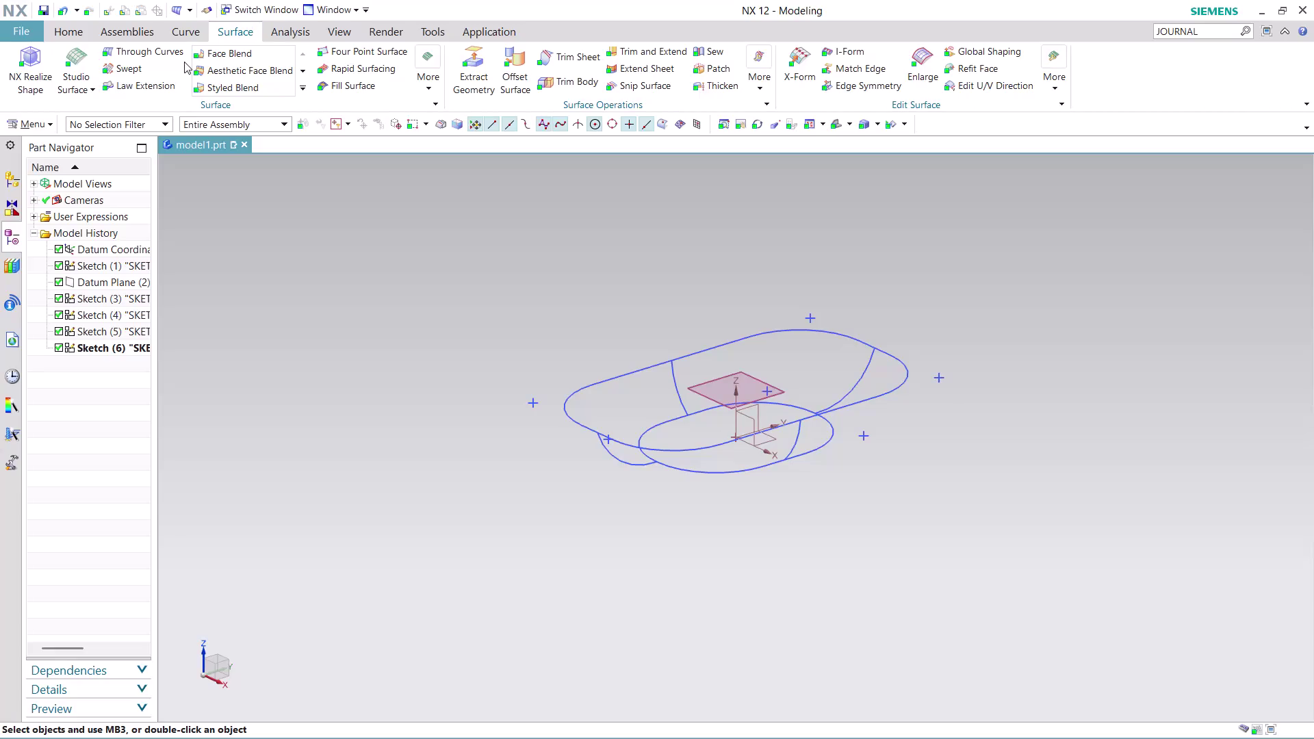
Start the Through Curve Mesh command from the Studio Surface dropdown.
click(76, 94)
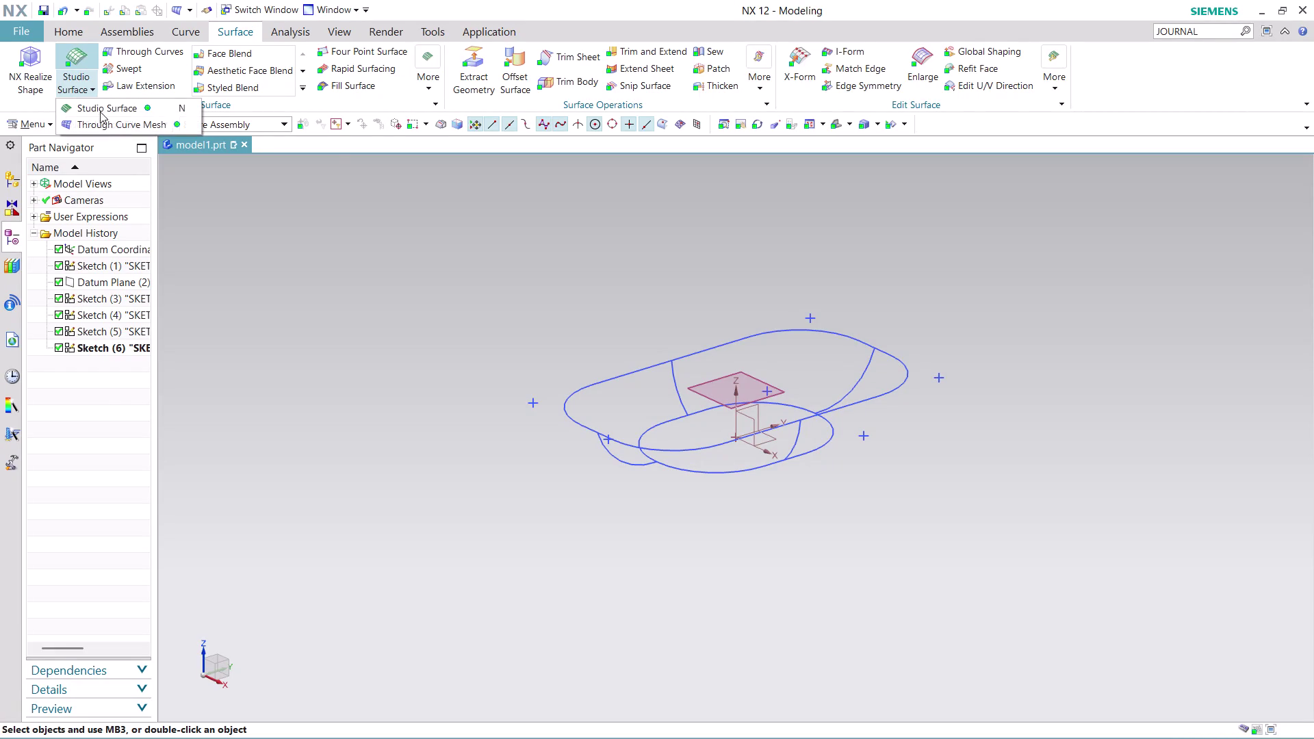
click(124, 128)
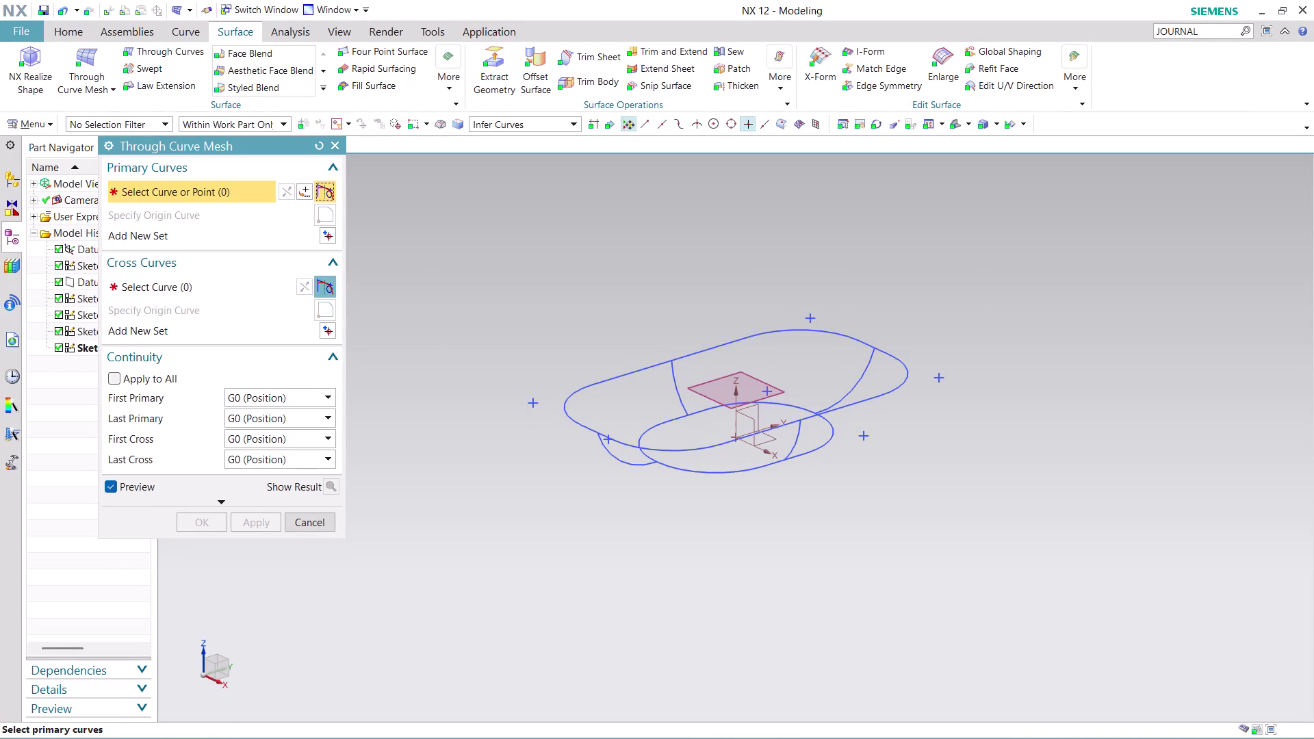
Select the outer rounded profile sketch (11 curves) as the first primary curve set.
click(601, 381)
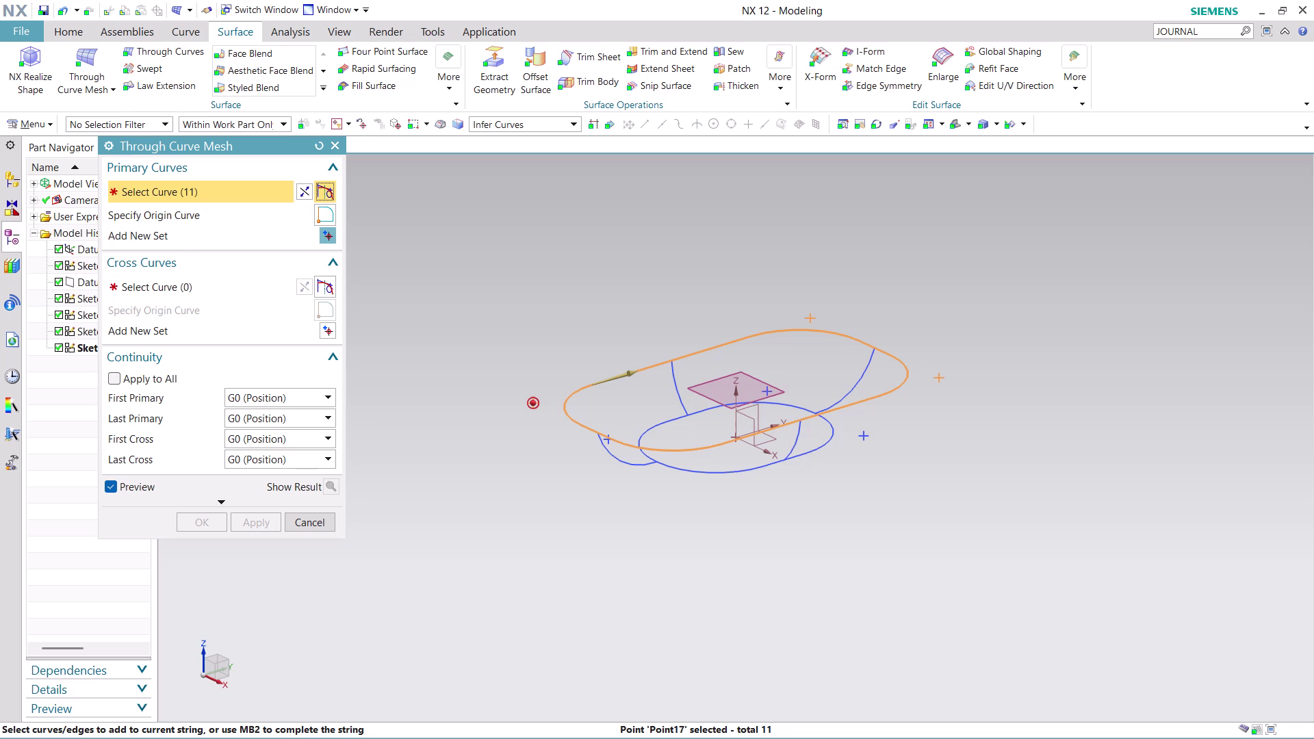
middle_drag(642, 487, 640, 485)
middle_drag(639, 485, 621, 495)
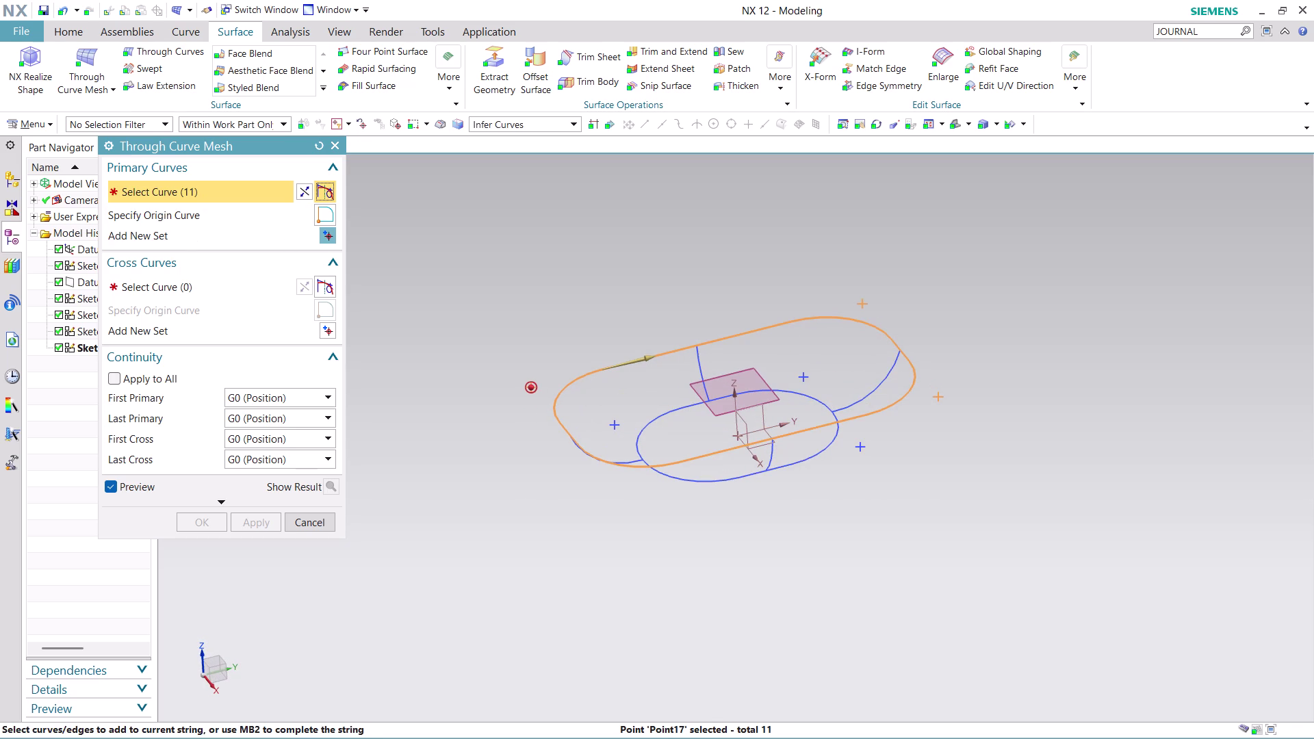
click(223, 234)
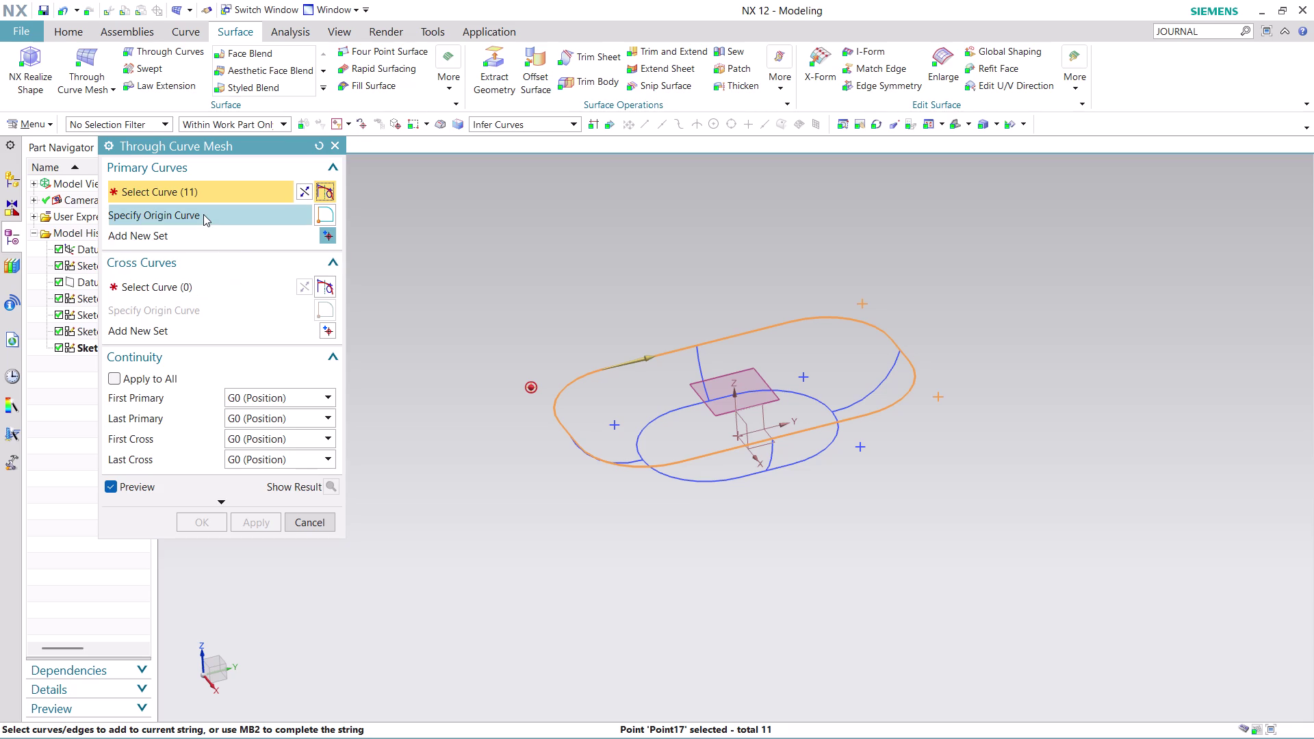
click(646, 357)
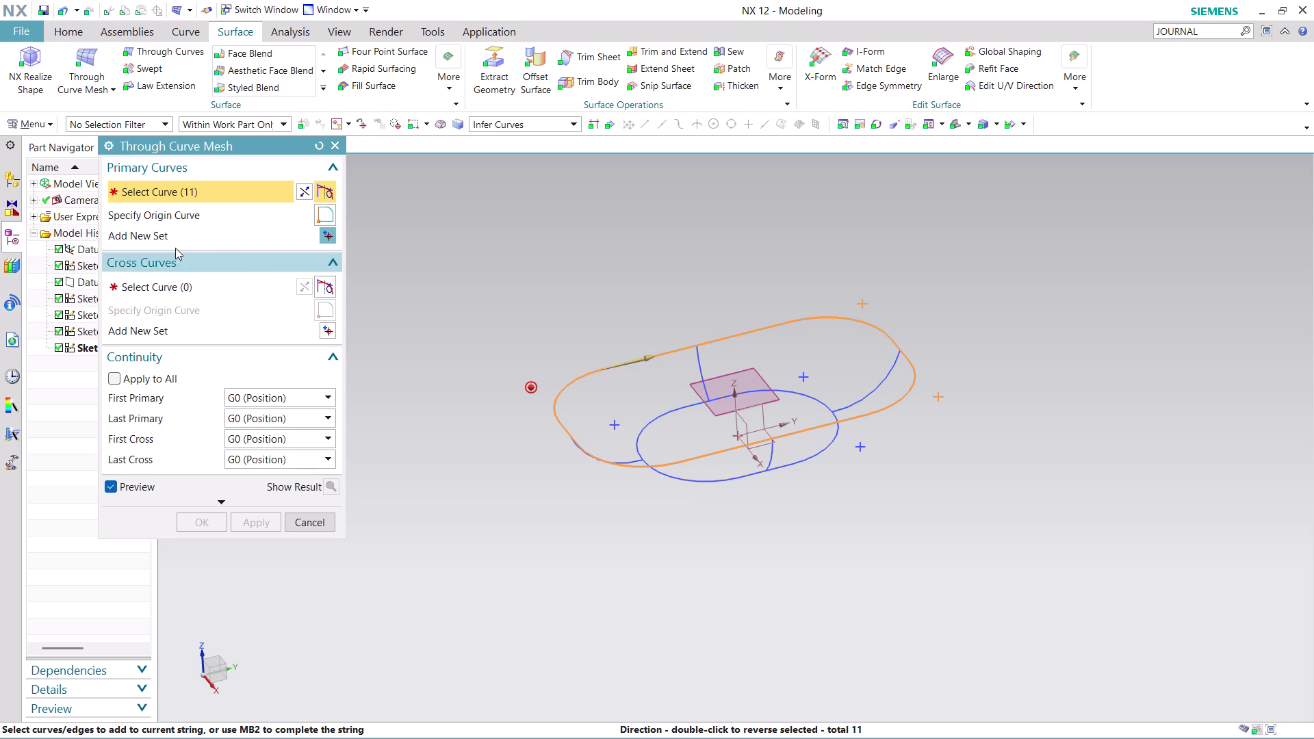
Add a new primary set and begin picking the inner rounded profile.
click(183, 236)
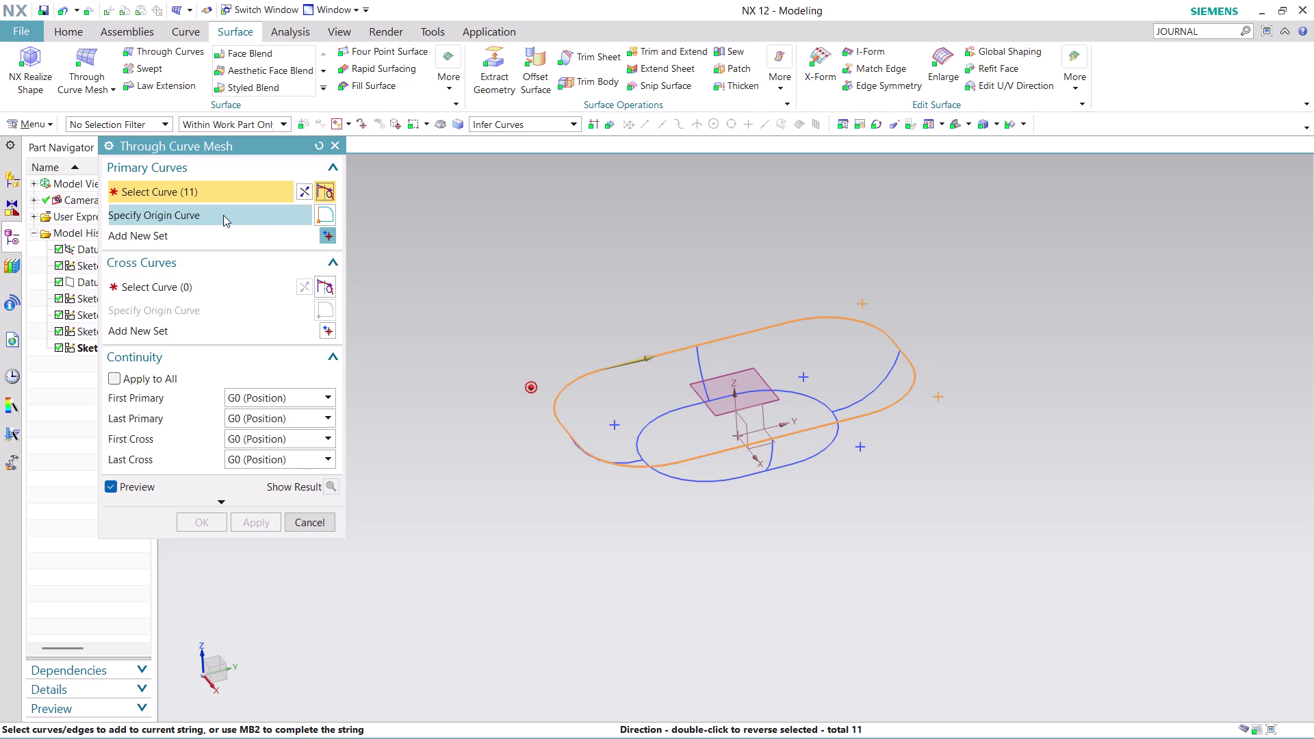
click(162, 241)
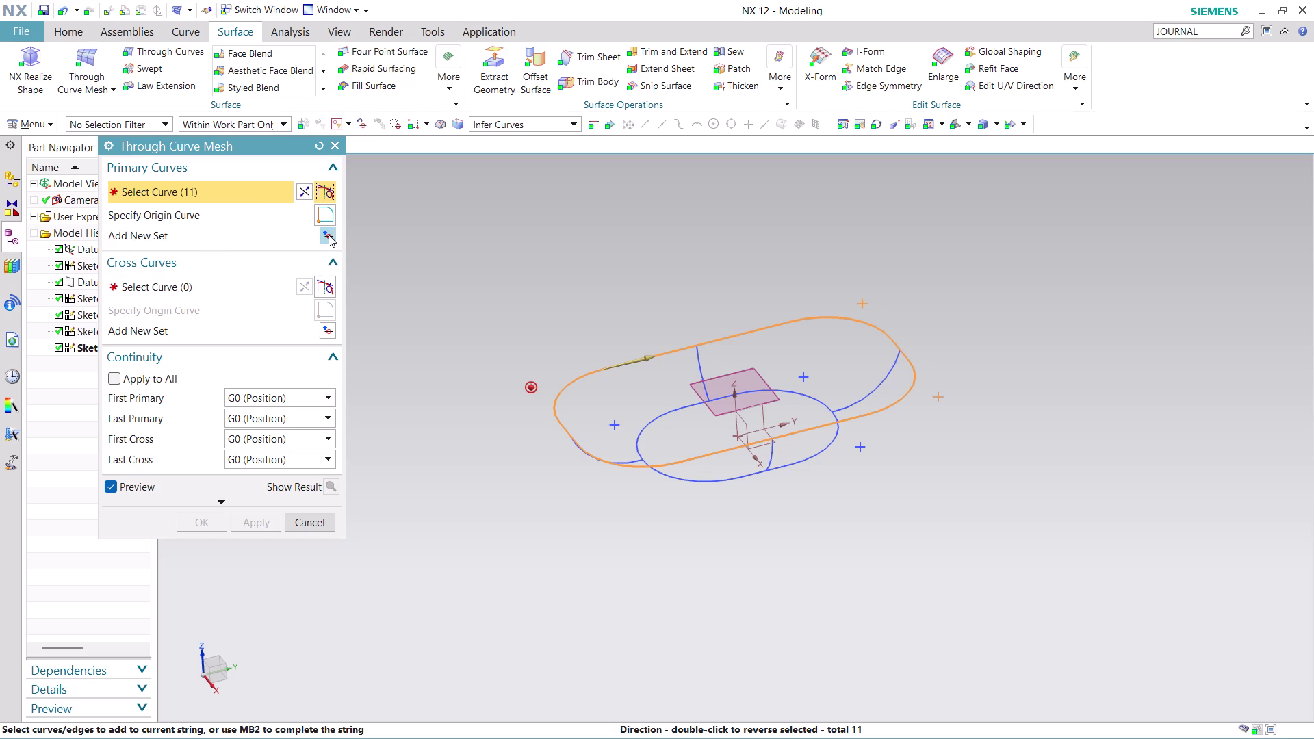
click(328, 235)
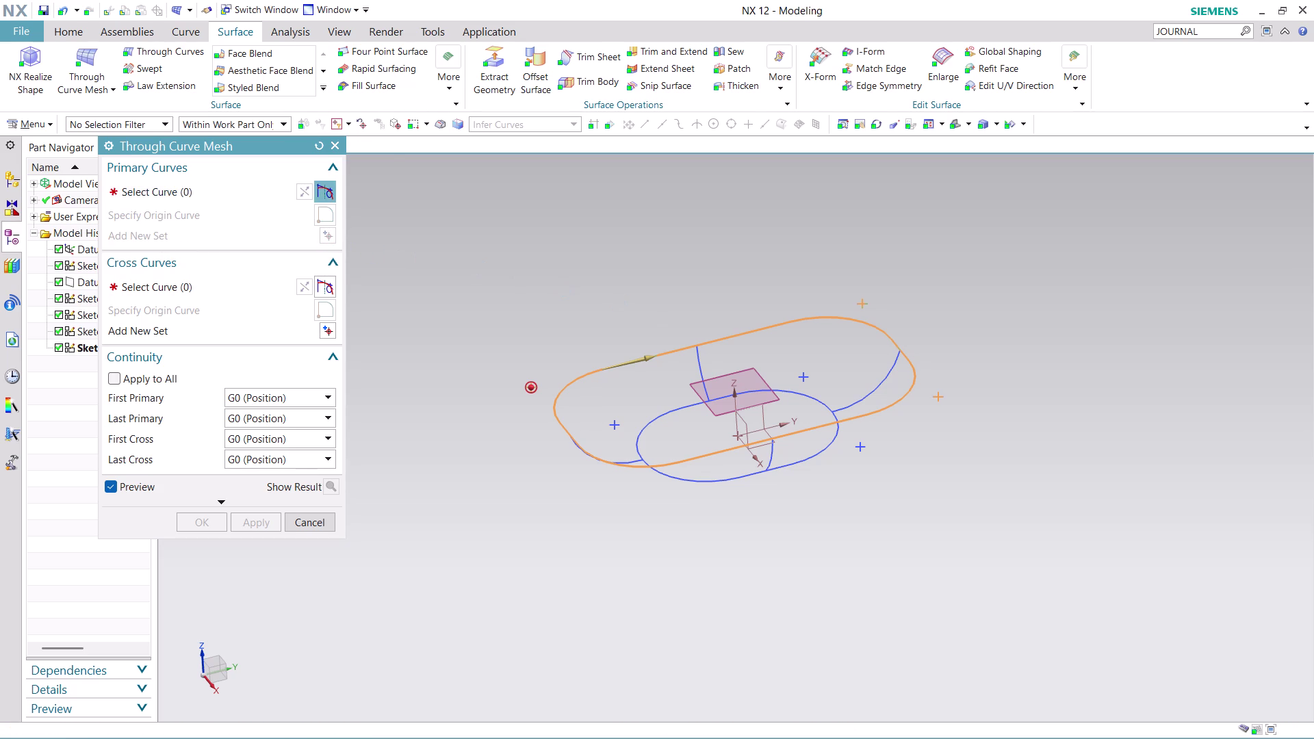
click(716, 484)
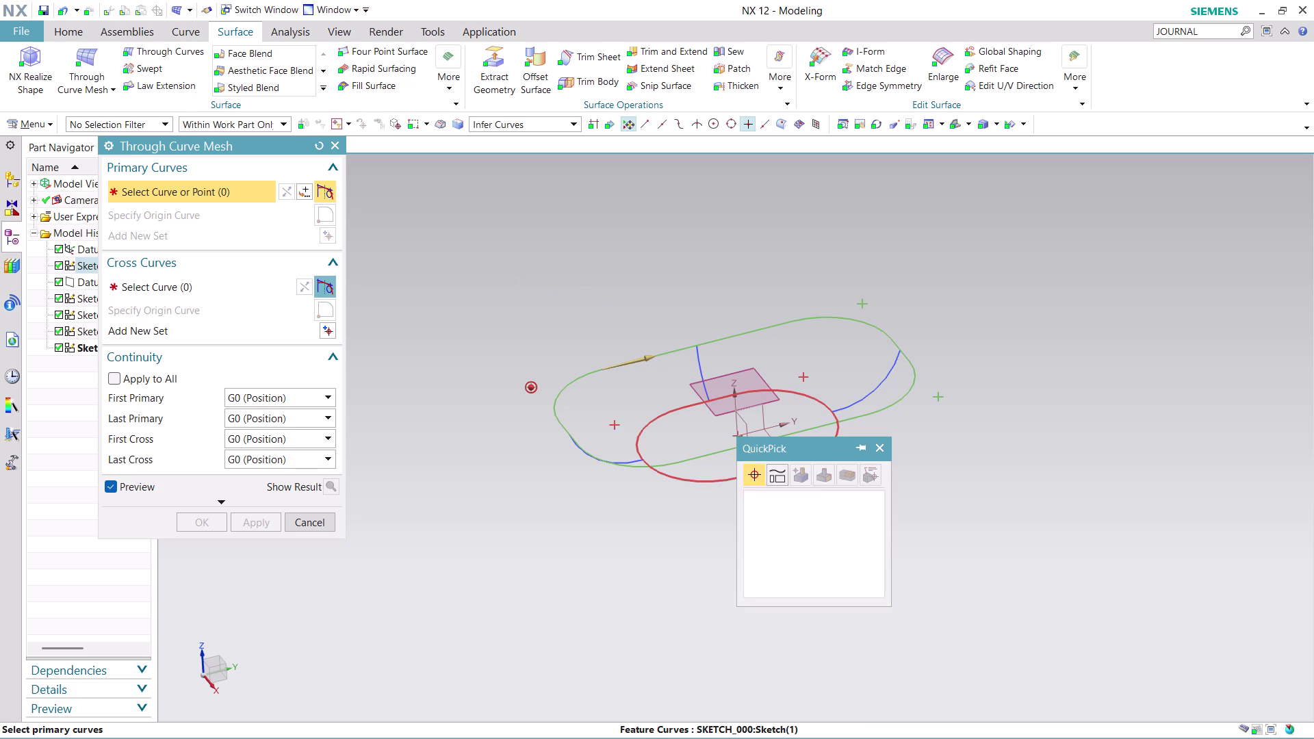
Choose the inner profile via QuickPick as primary set two and switch to Cross Curves.
click(862, 500)
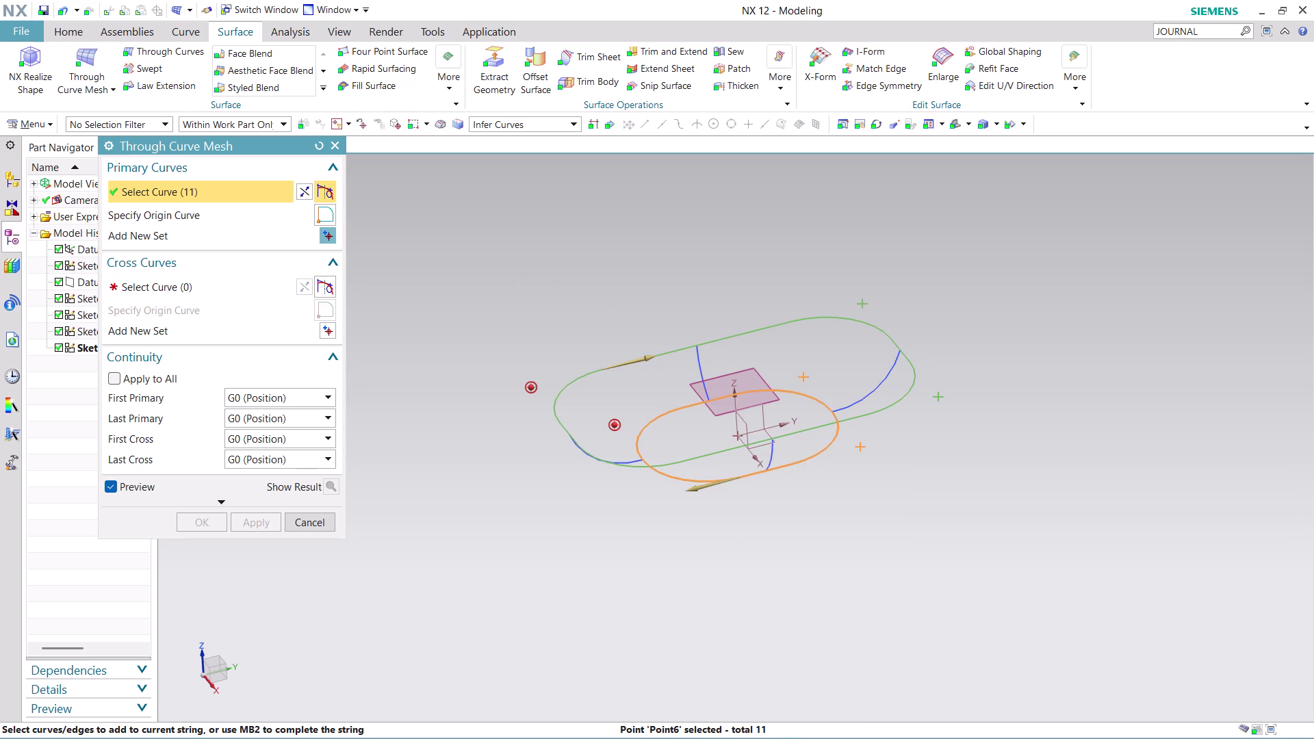
click(302, 192)
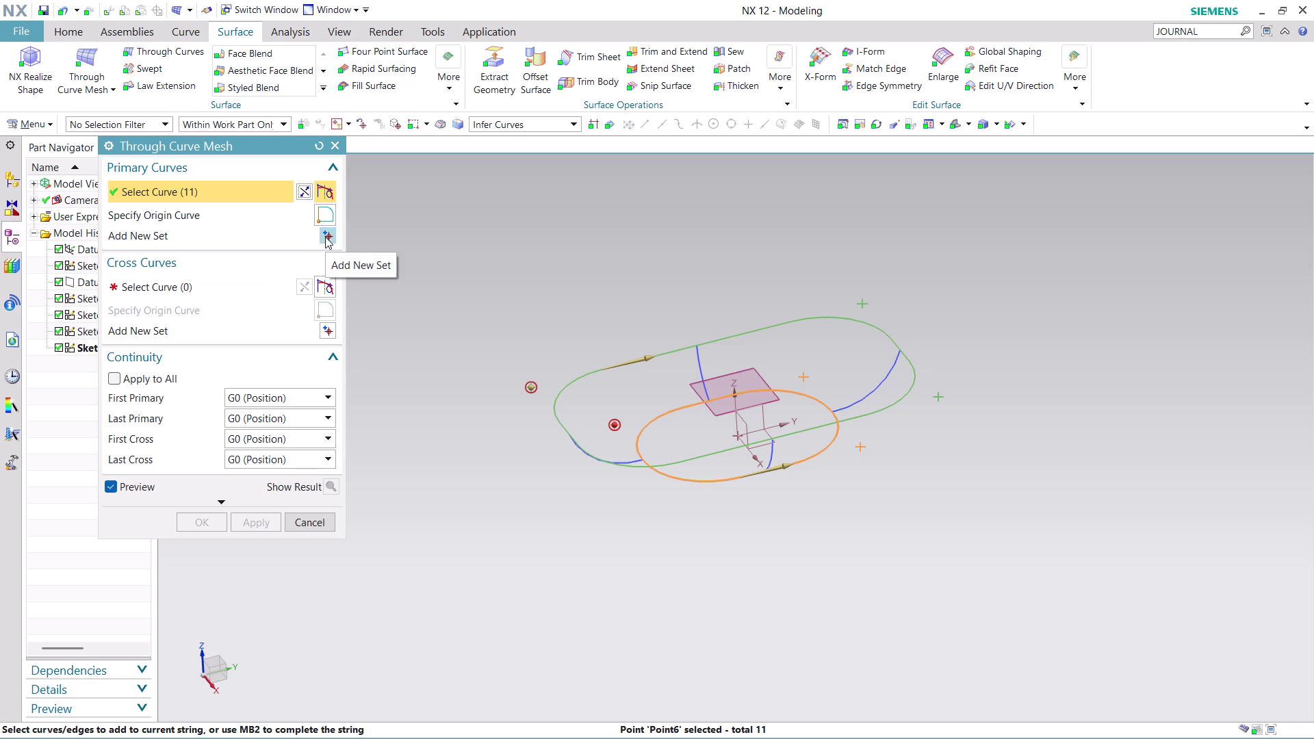
click(256, 293)
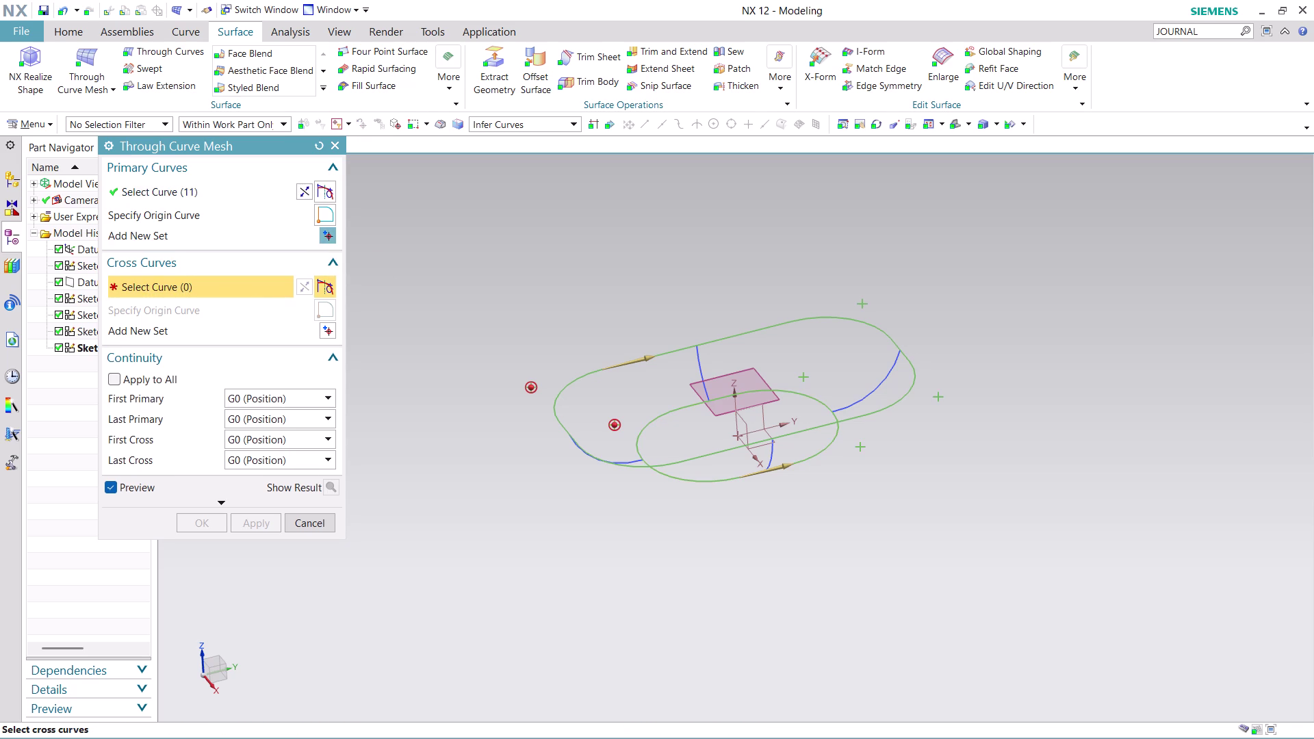
Pick the side arcs as cross curves (4 curves), then cancel without creating the surface.
middle_drag(634, 532, 601, 499)
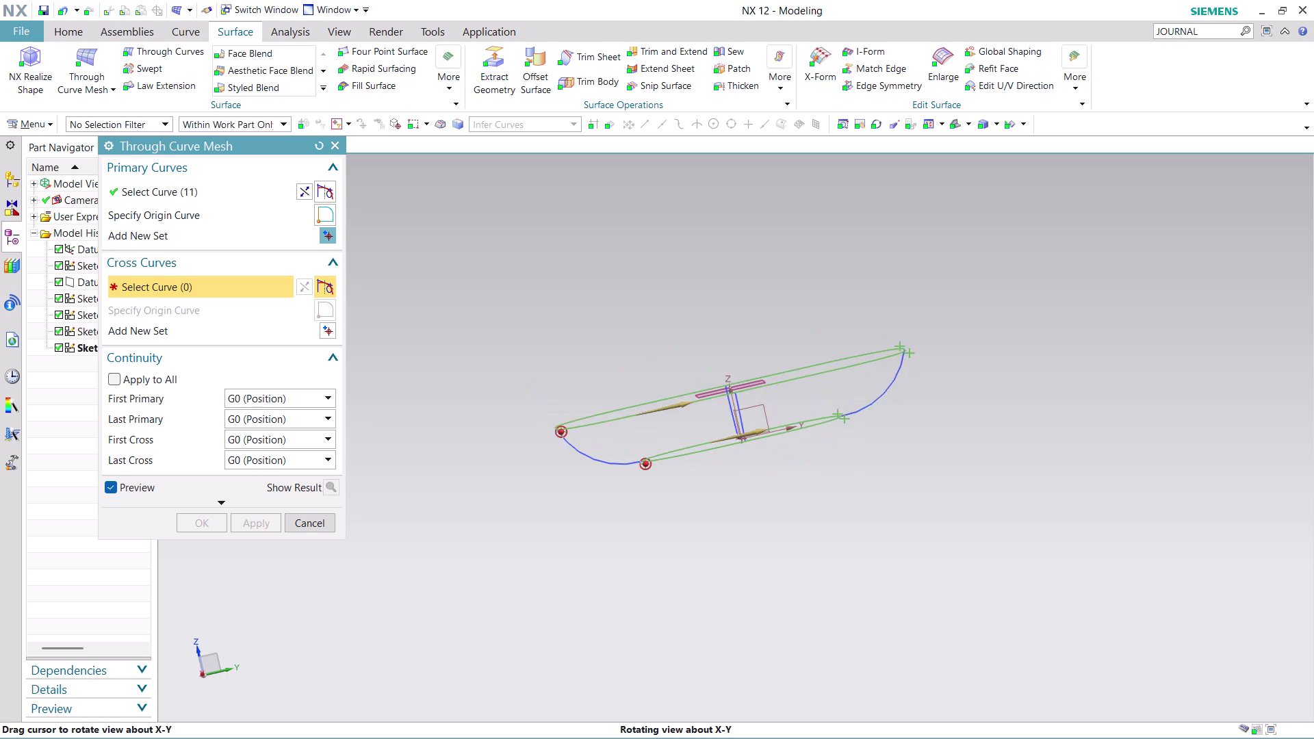
middle_drag(601, 499, 616, 523)
click(601, 473)
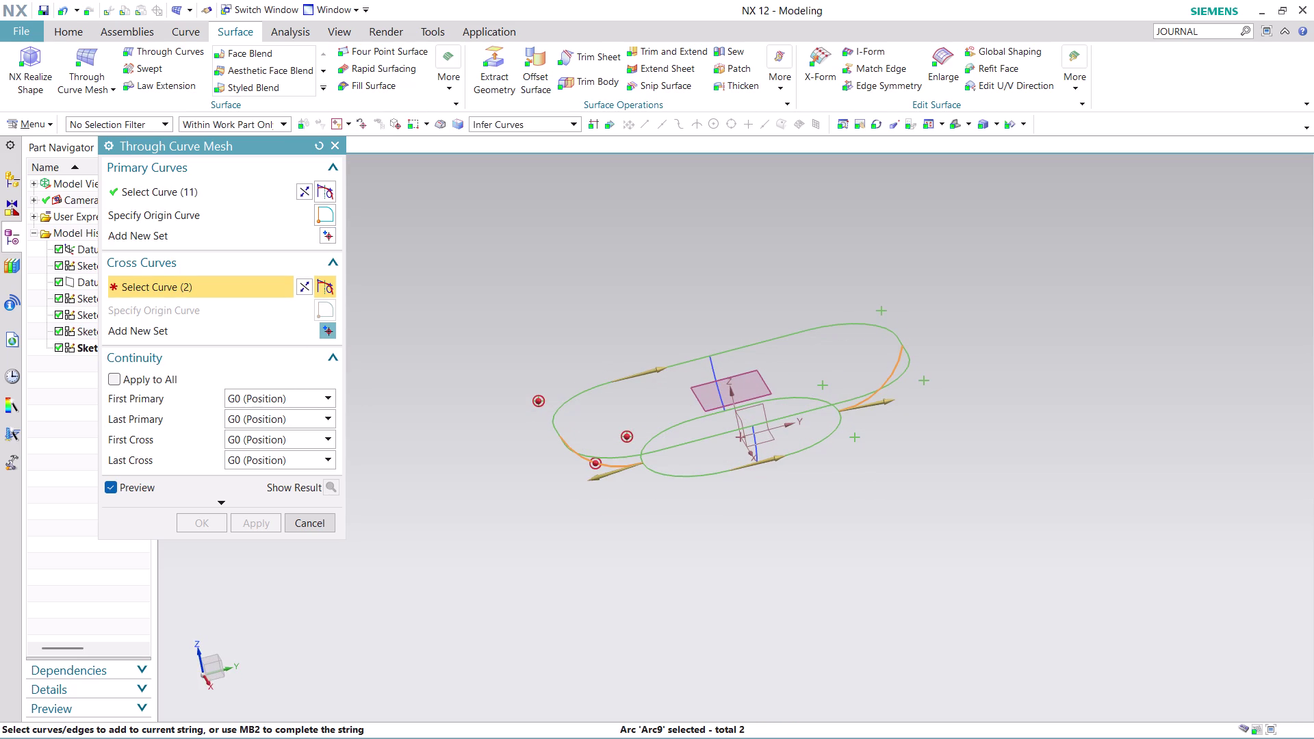
click(714, 367)
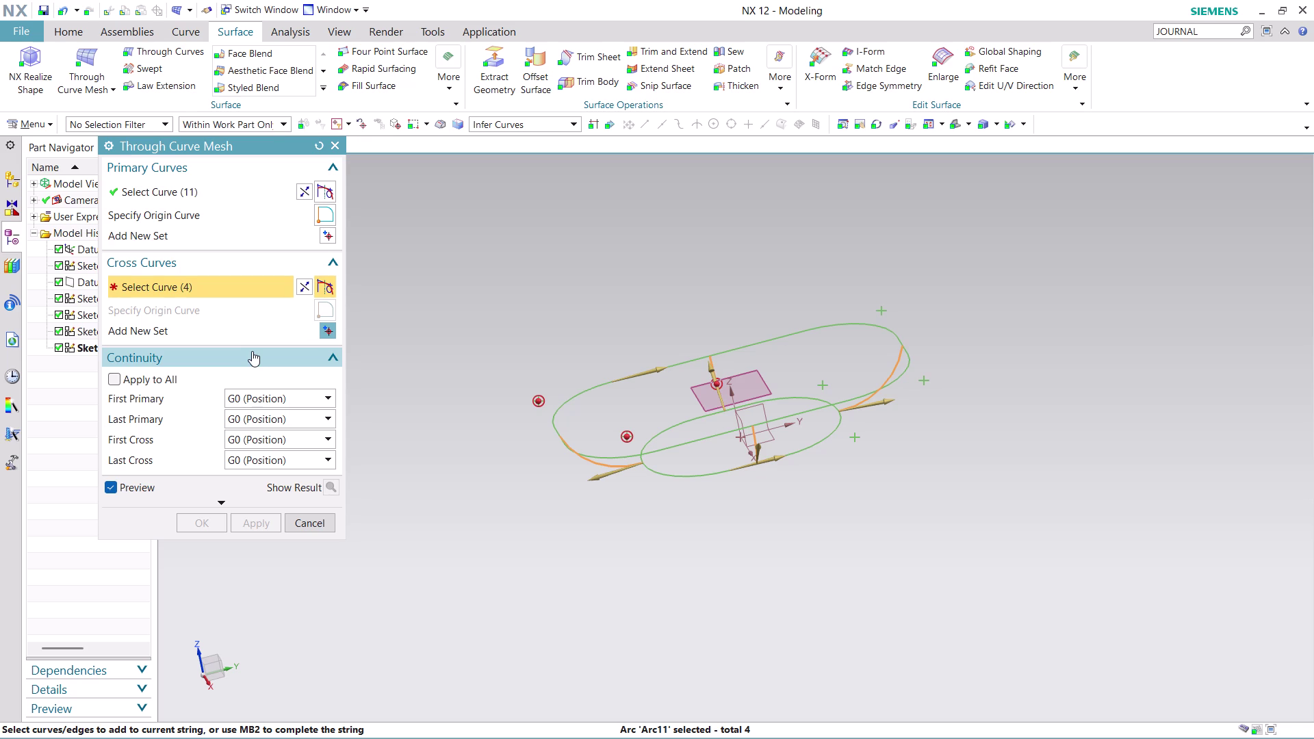
key(ctrl+z)
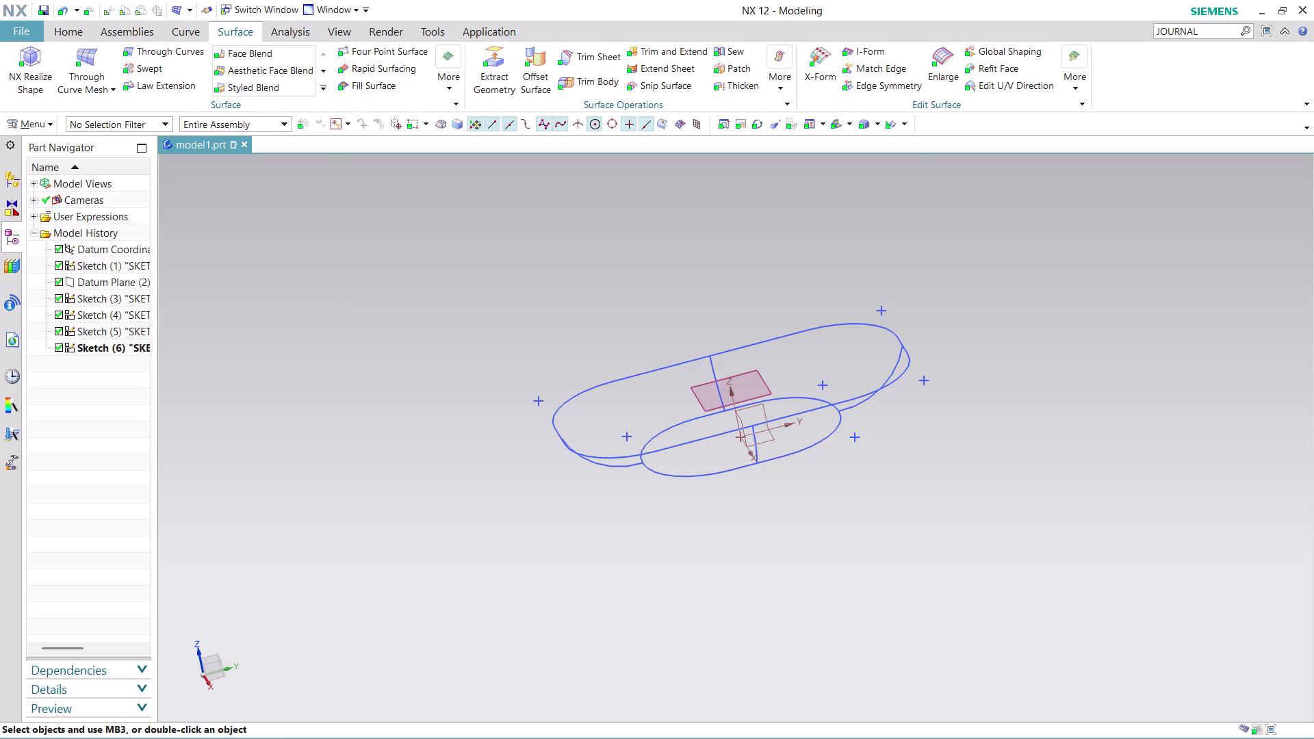